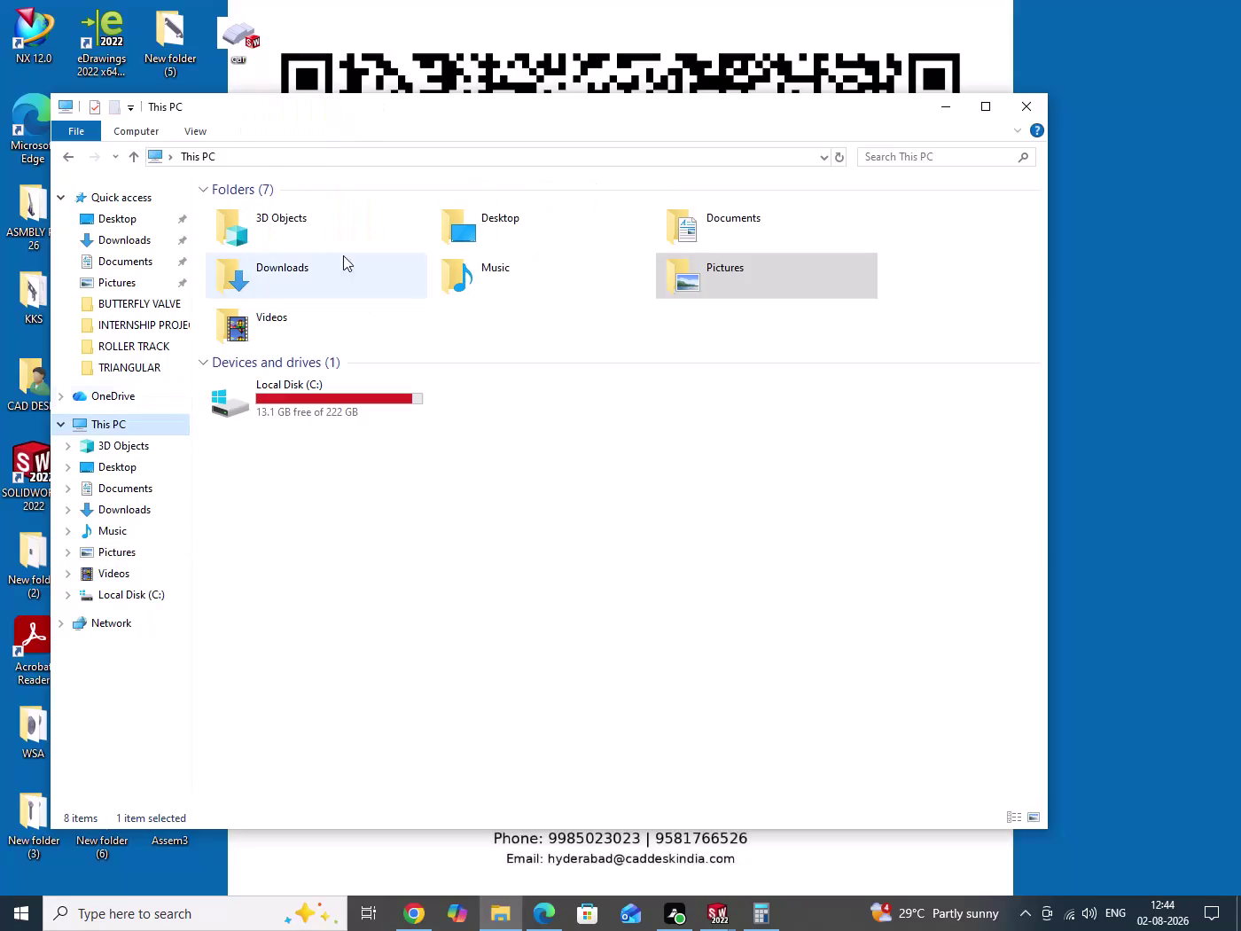
Open the ROLLER TRACK Assem1 MP4 from the INTERNSHIP PROJECT > ROLLER TRACK folder.
double_click(125, 344)
drag(444, 461, 474, 544)
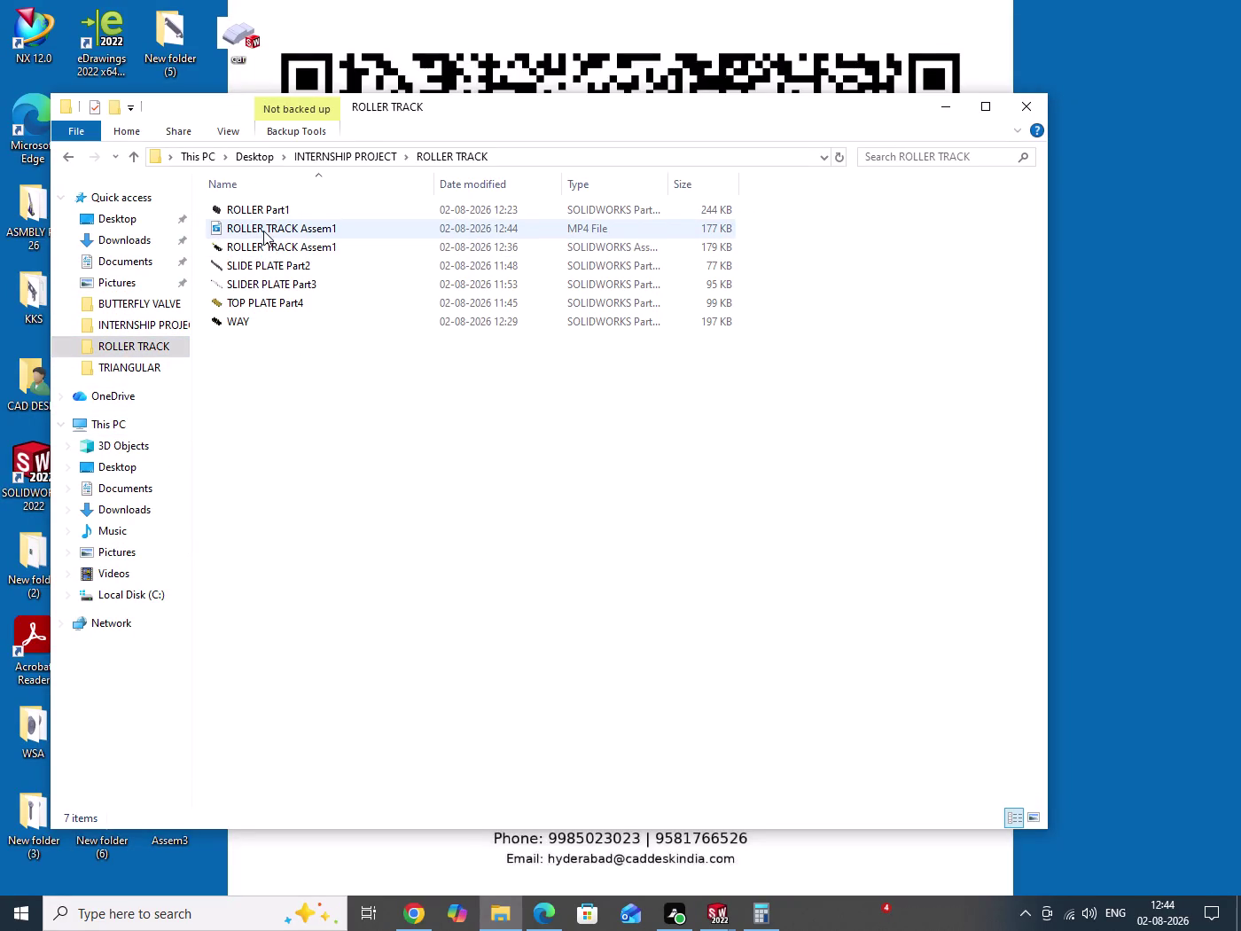
click(264, 231)
right_click(264, 230)
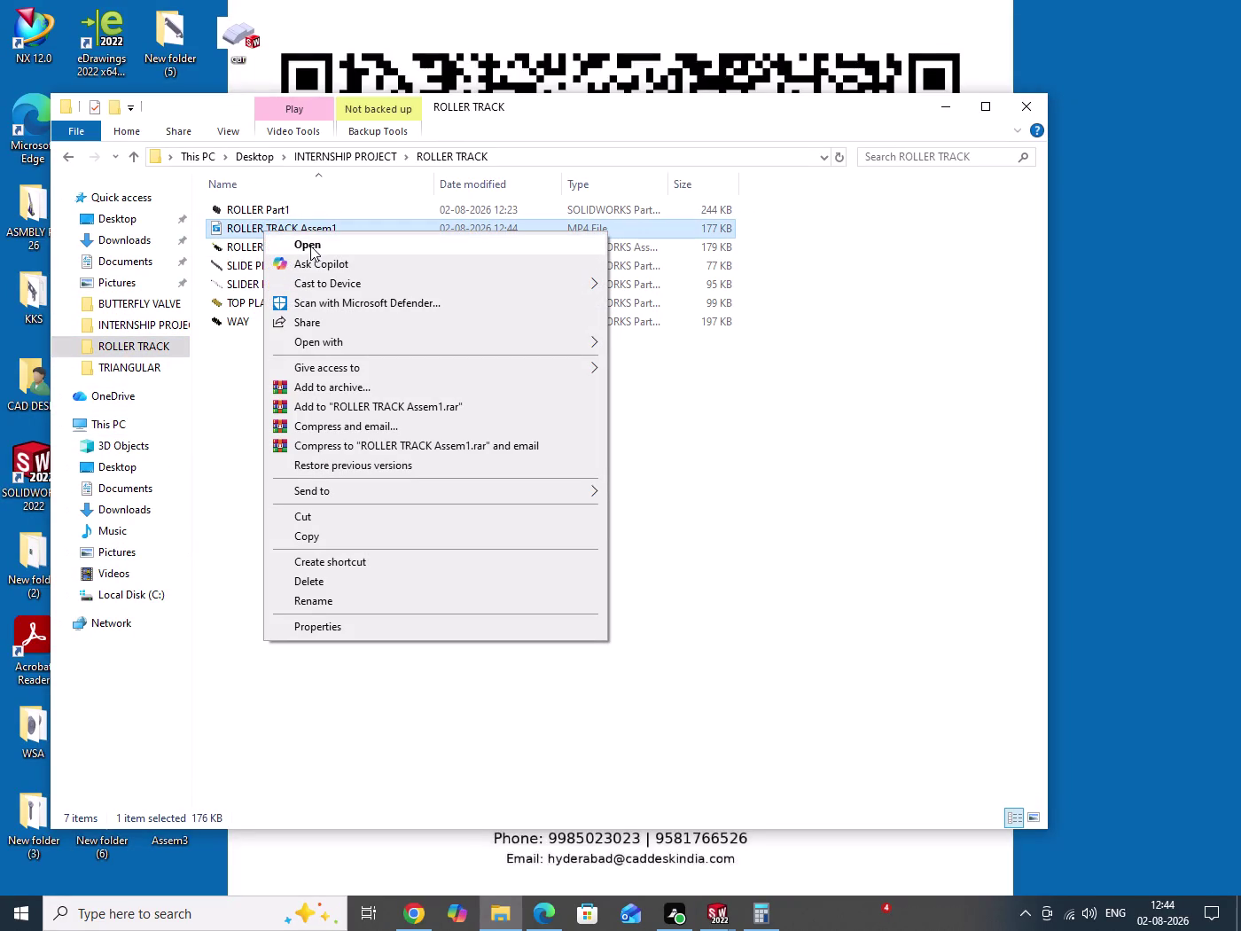
click(311, 245)
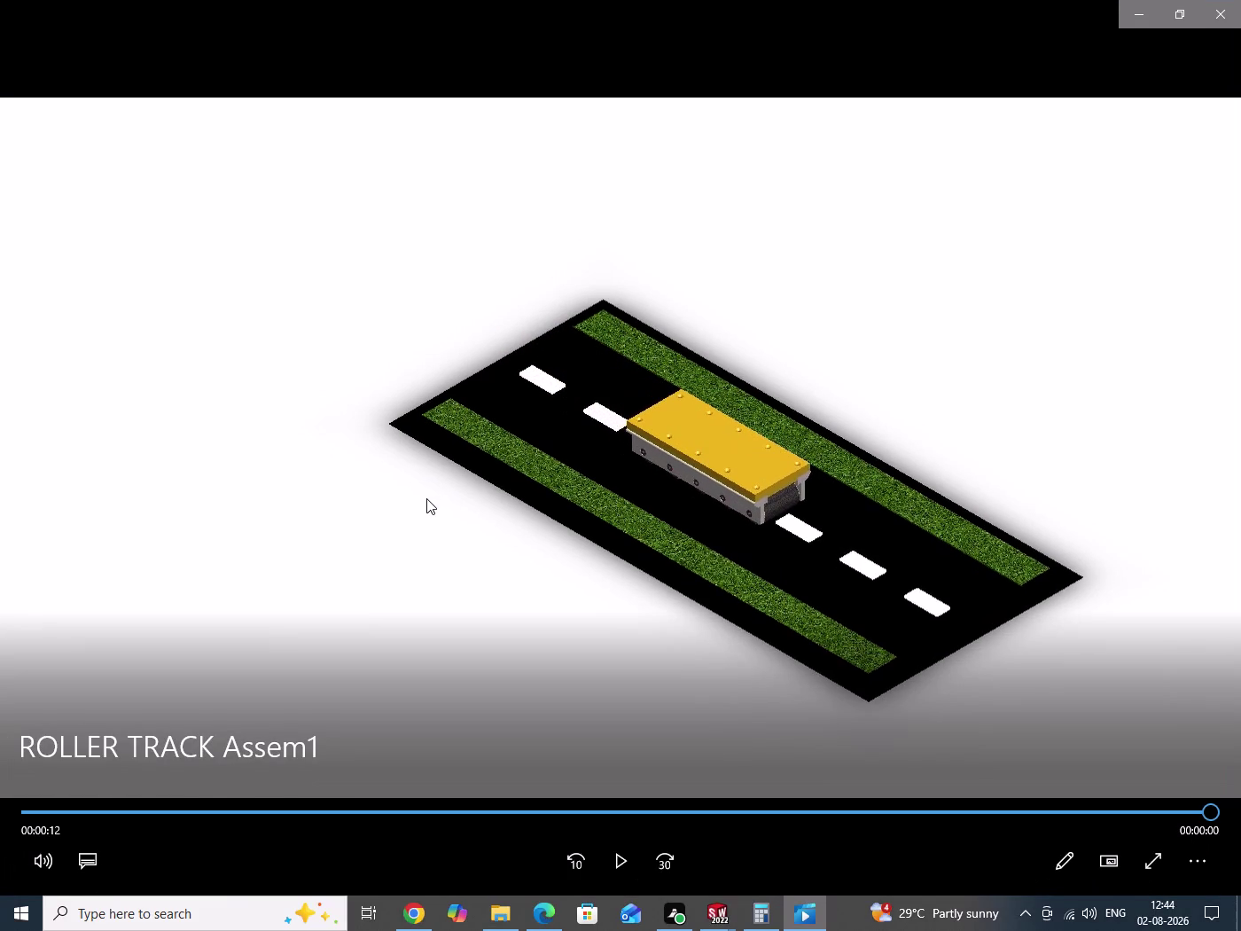
Close Media Player after the roller track animation finishes playing.
click(1220, 20)
Delete the ROLLER TRACK Assem1 MP4 from the ROLLER TRACK folder.
drag(470, 484, 490, 532)
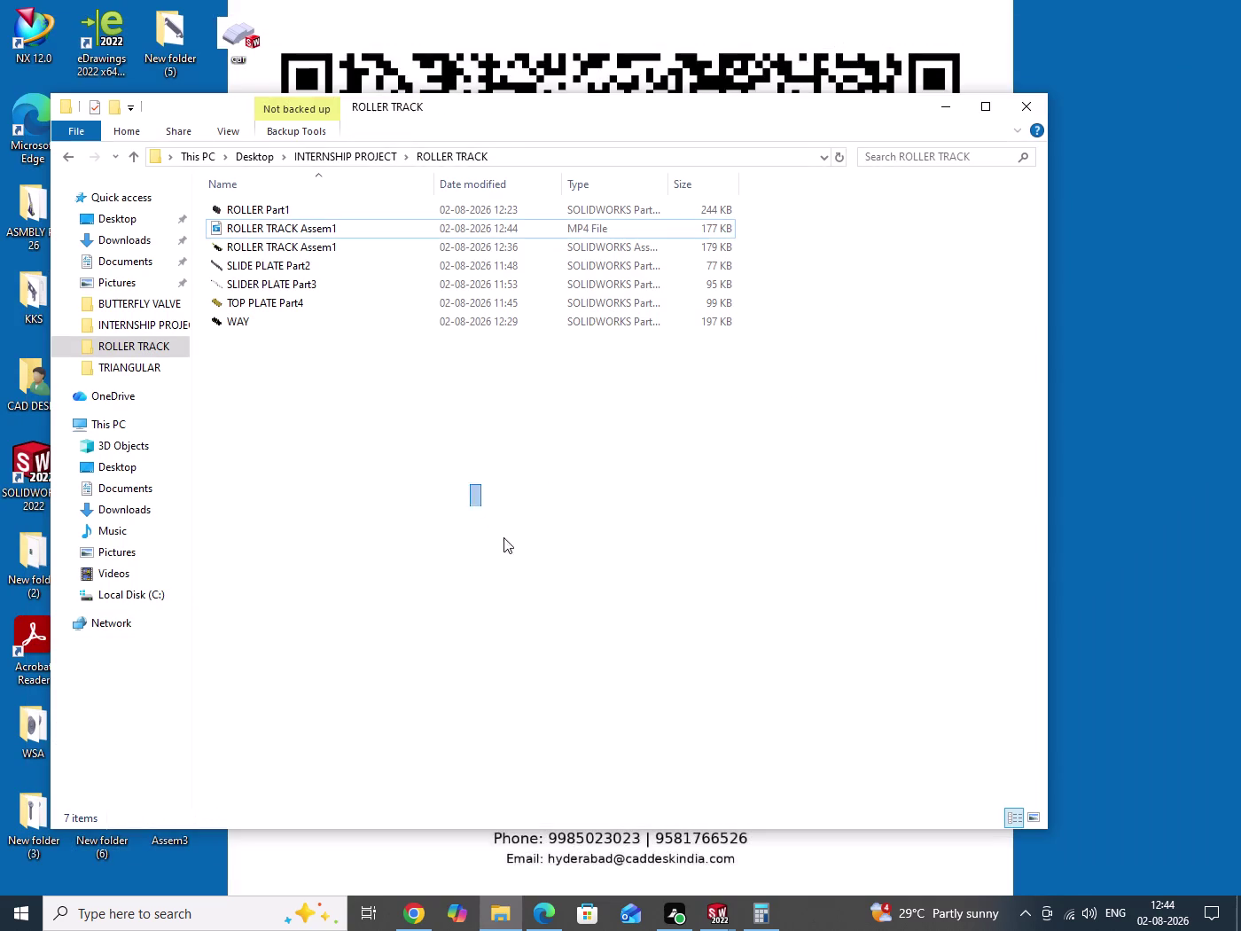
drag(490, 533, 499, 537)
right_click(267, 229)
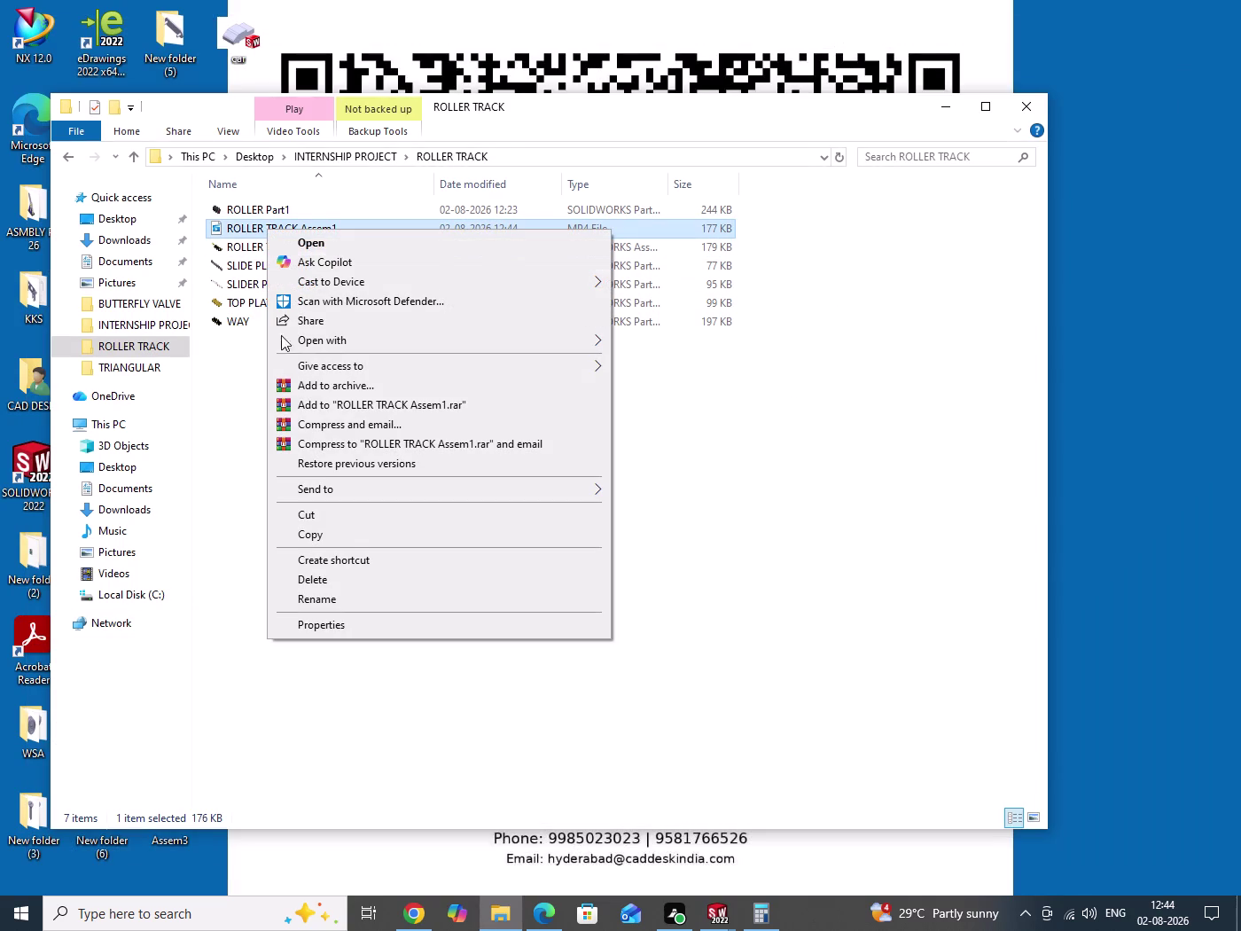
click(353, 581)
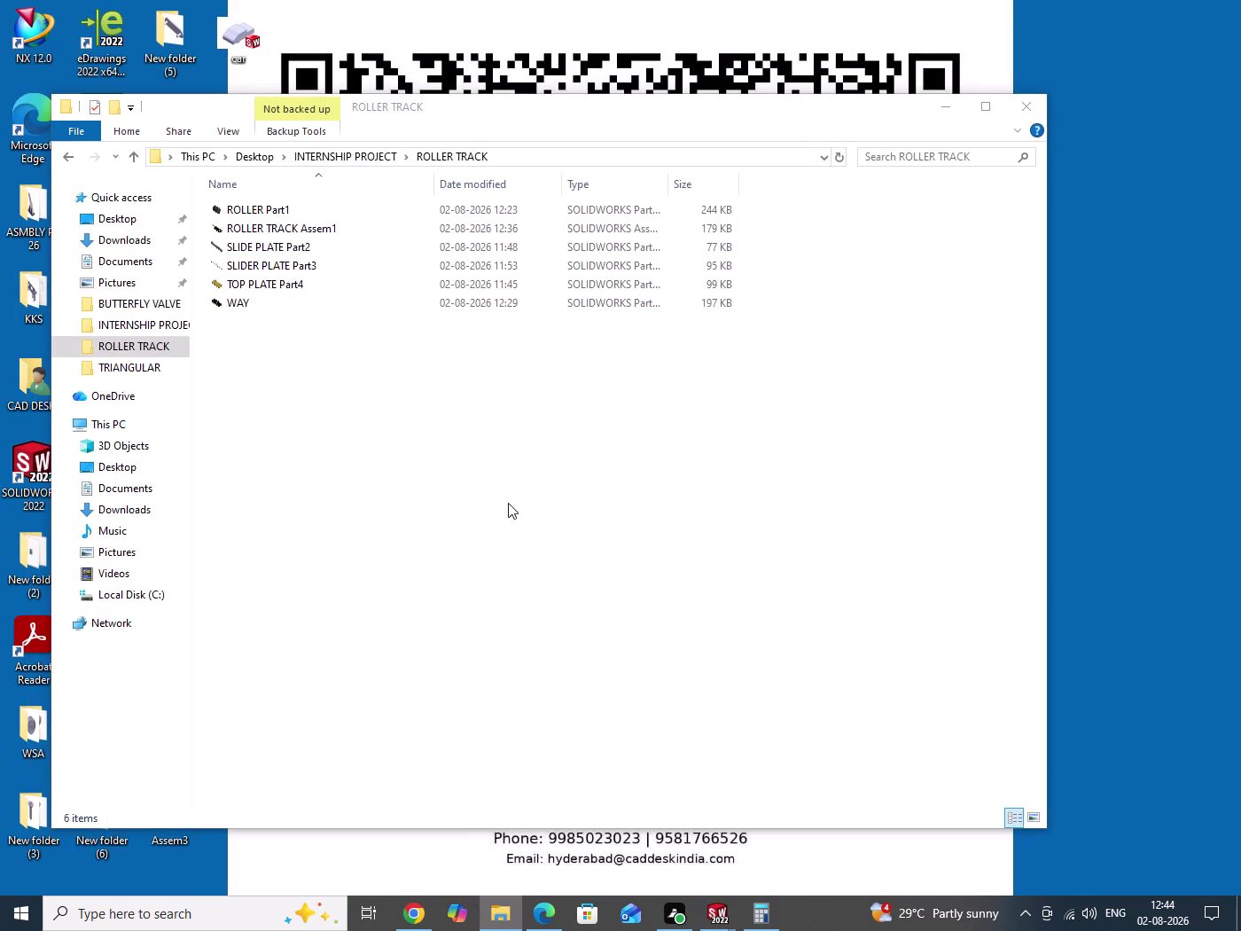
drag(494, 487, 581, 576)
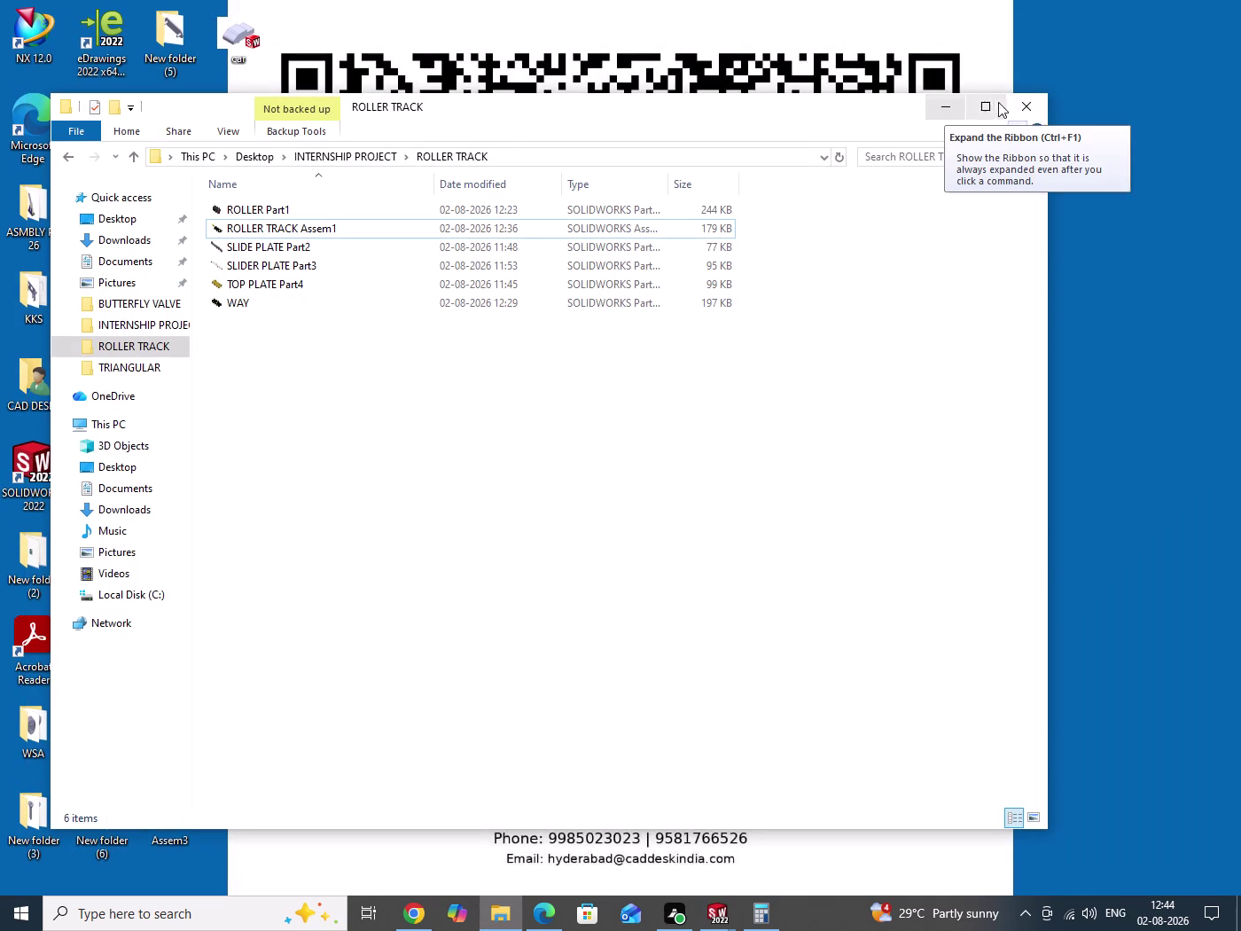